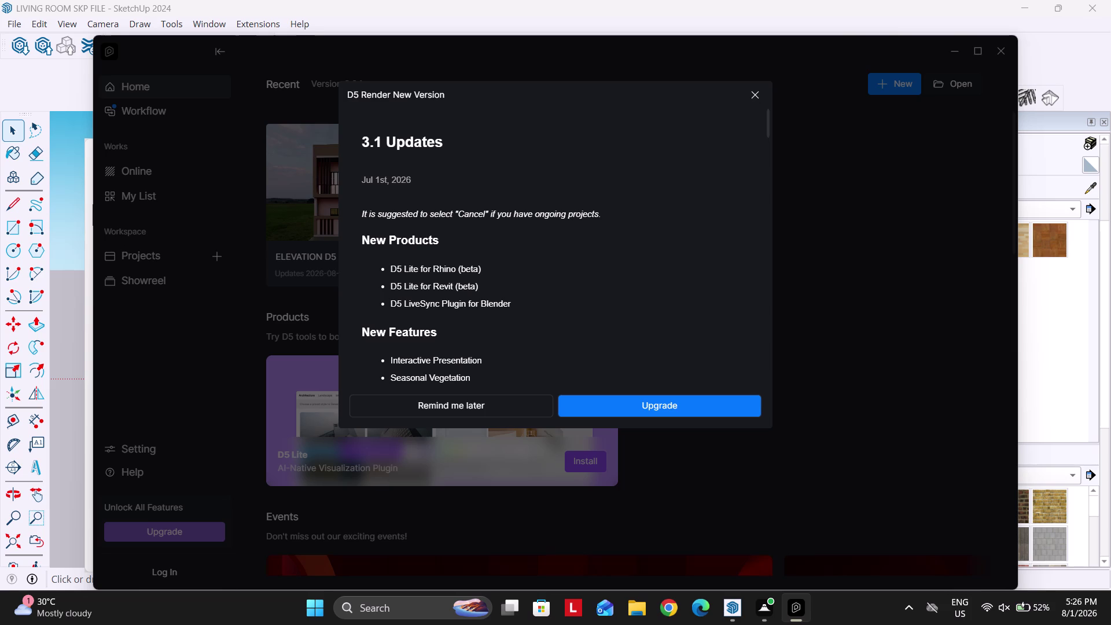
Defer the 3.1 update with 'Remind me later' and show the New/Open project menu.
click(754, 92)
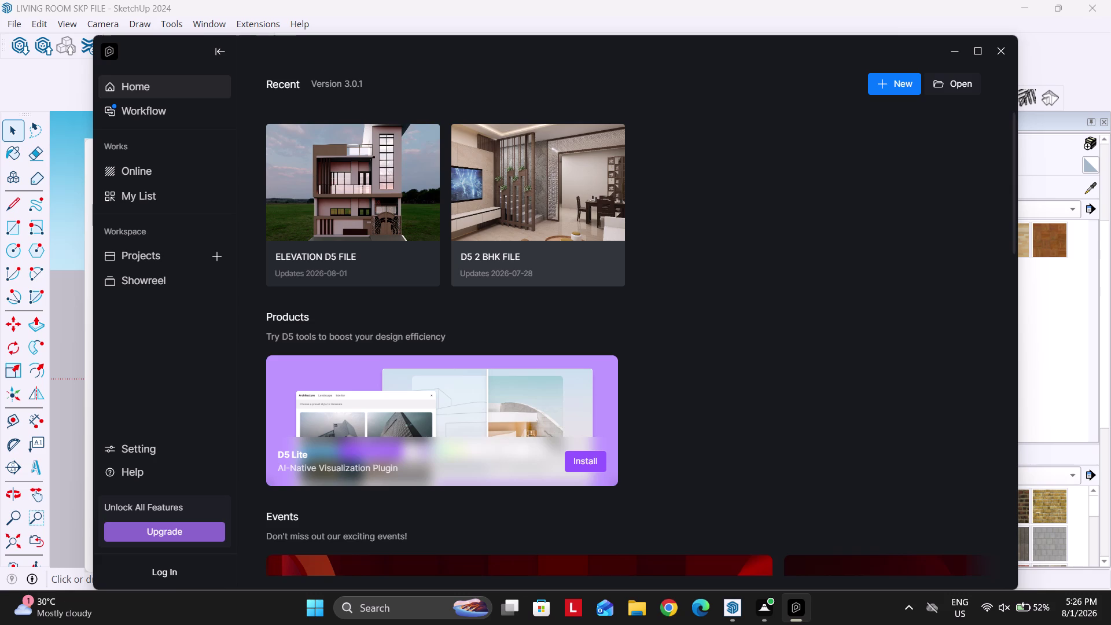
click(216, 258)
click(189, 282)
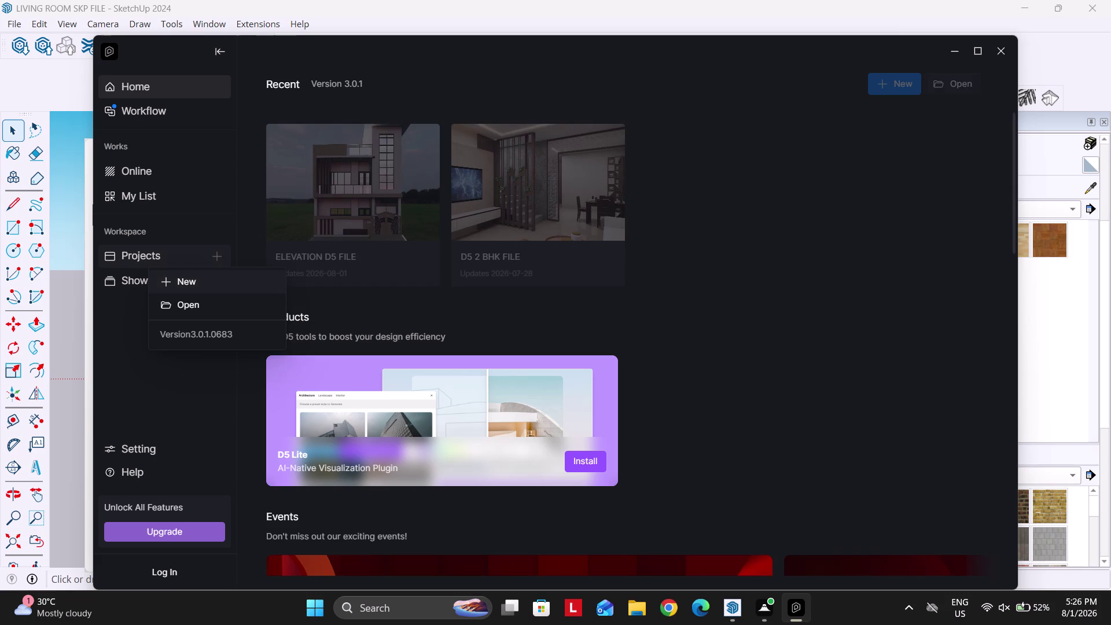